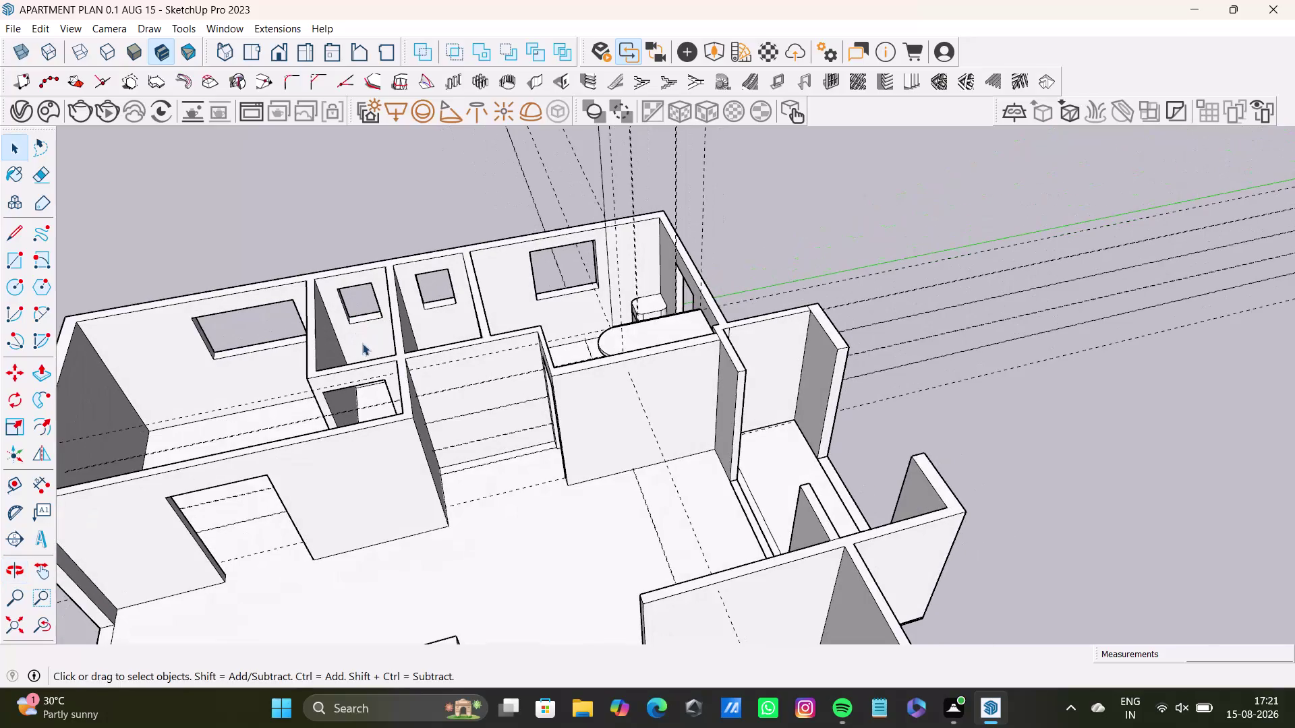
Orbit around the apartment to inspect rooms and window openings, ending close on a door opening.
scroll(down, 3)
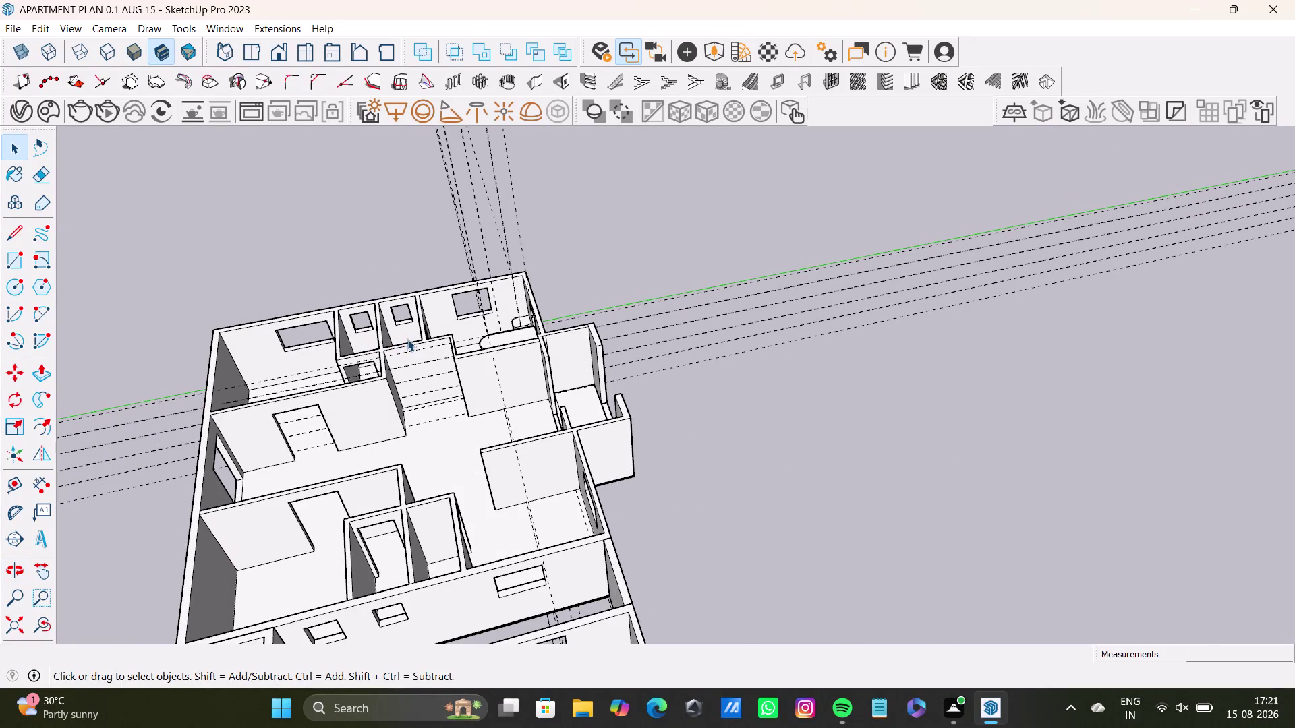
middle_drag(415, 336, 663, 449)
scroll(up, 3)
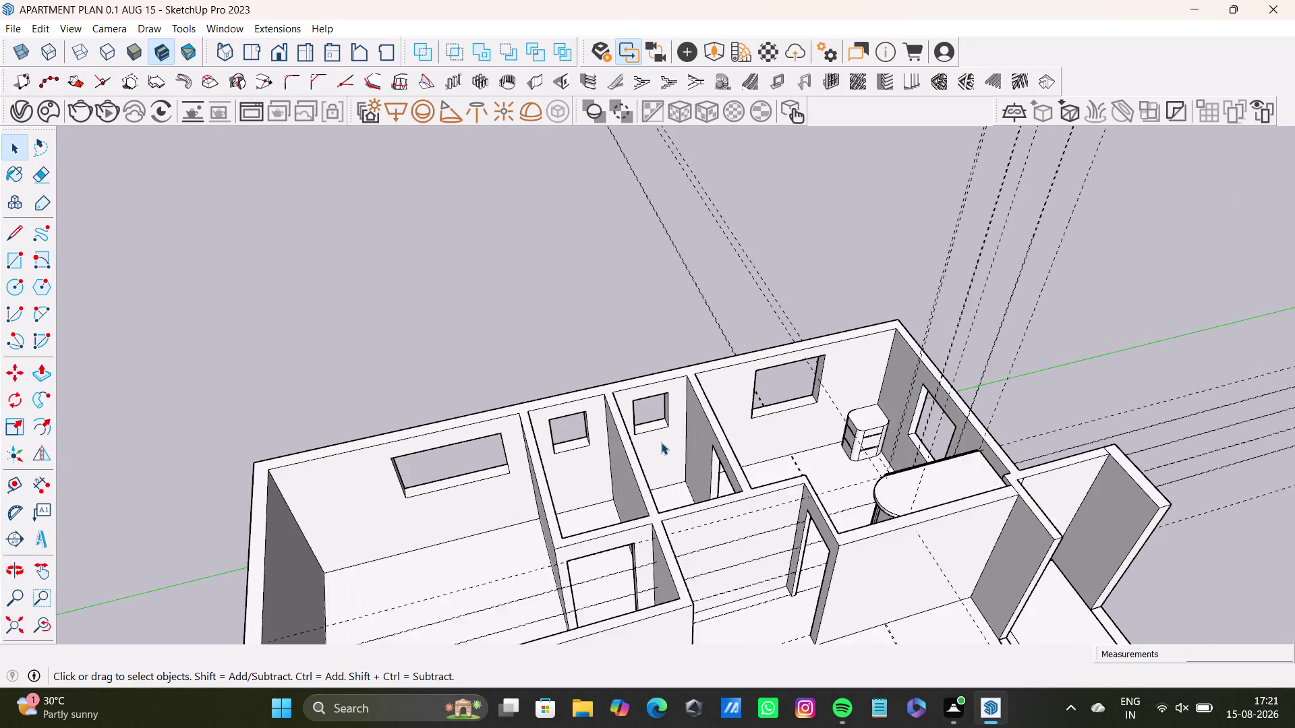
scroll(up, 3)
middle_drag(676, 453, 515, 352)
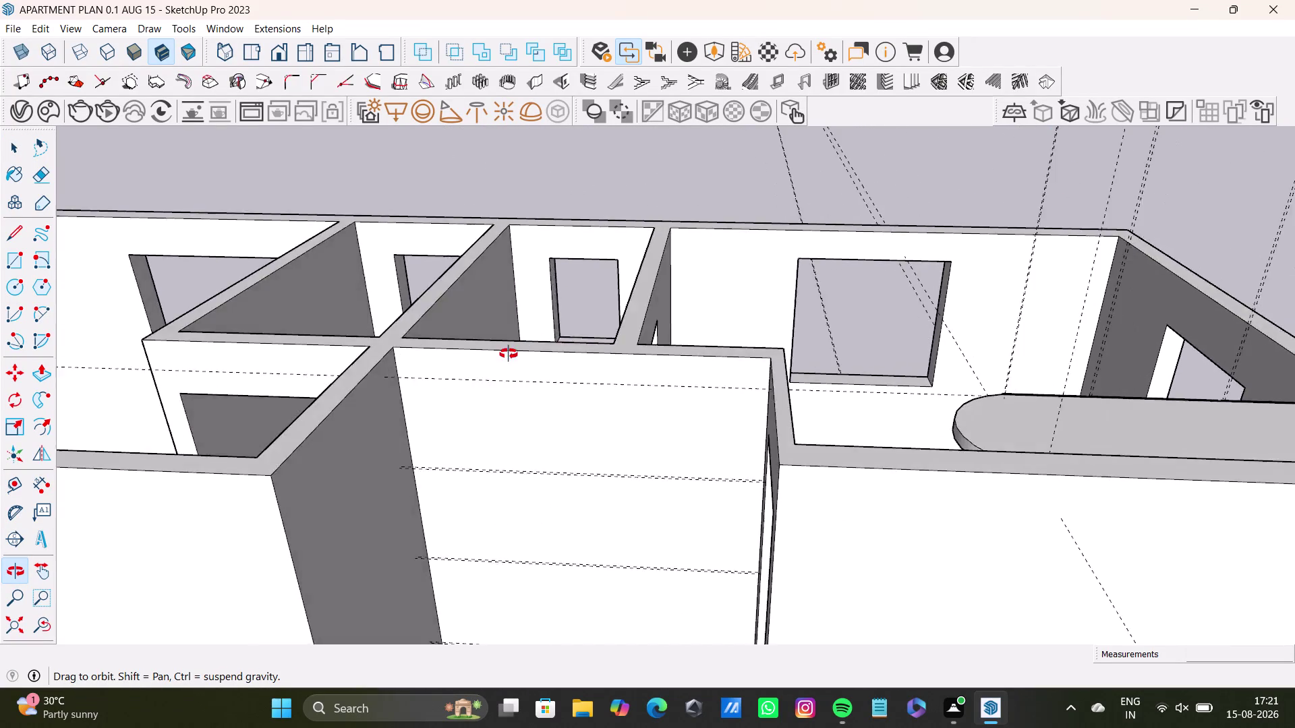
middle_drag(515, 351, 641, 438)
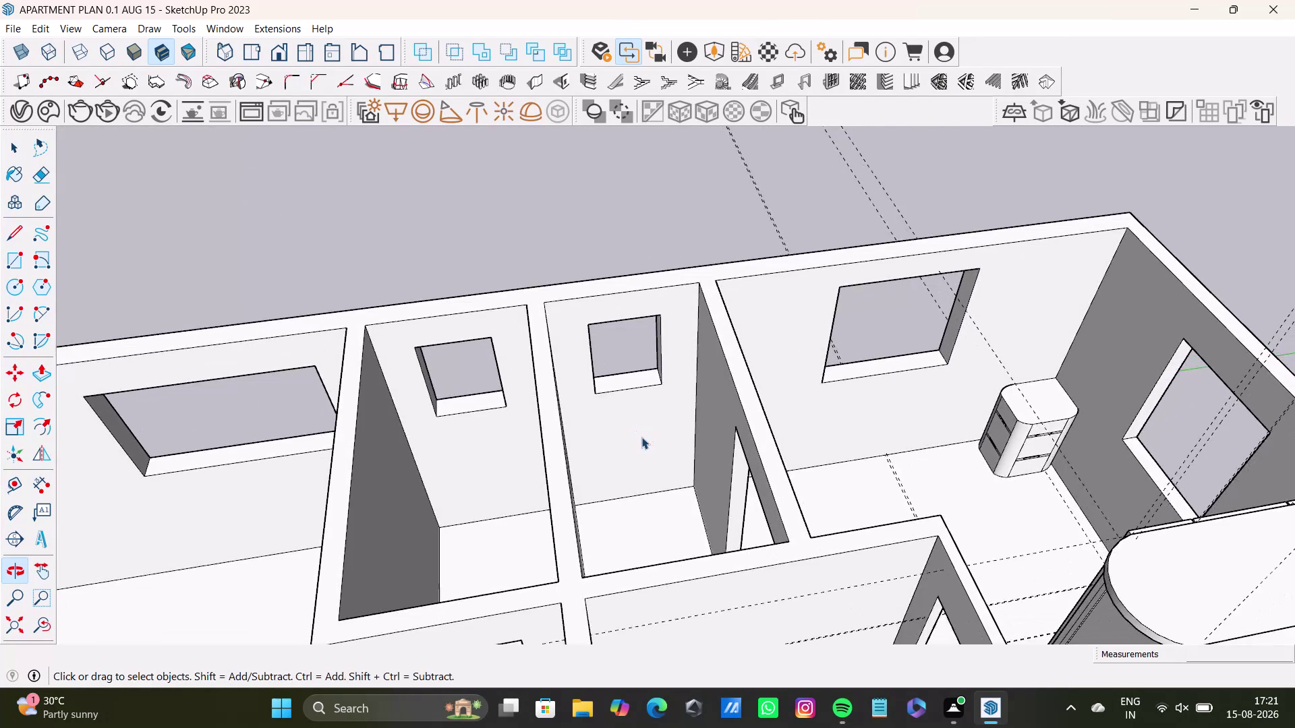
scroll(up, 3)
middle_drag(669, 469, 486, 543)
middle_drag(480, 456, 623, 398)
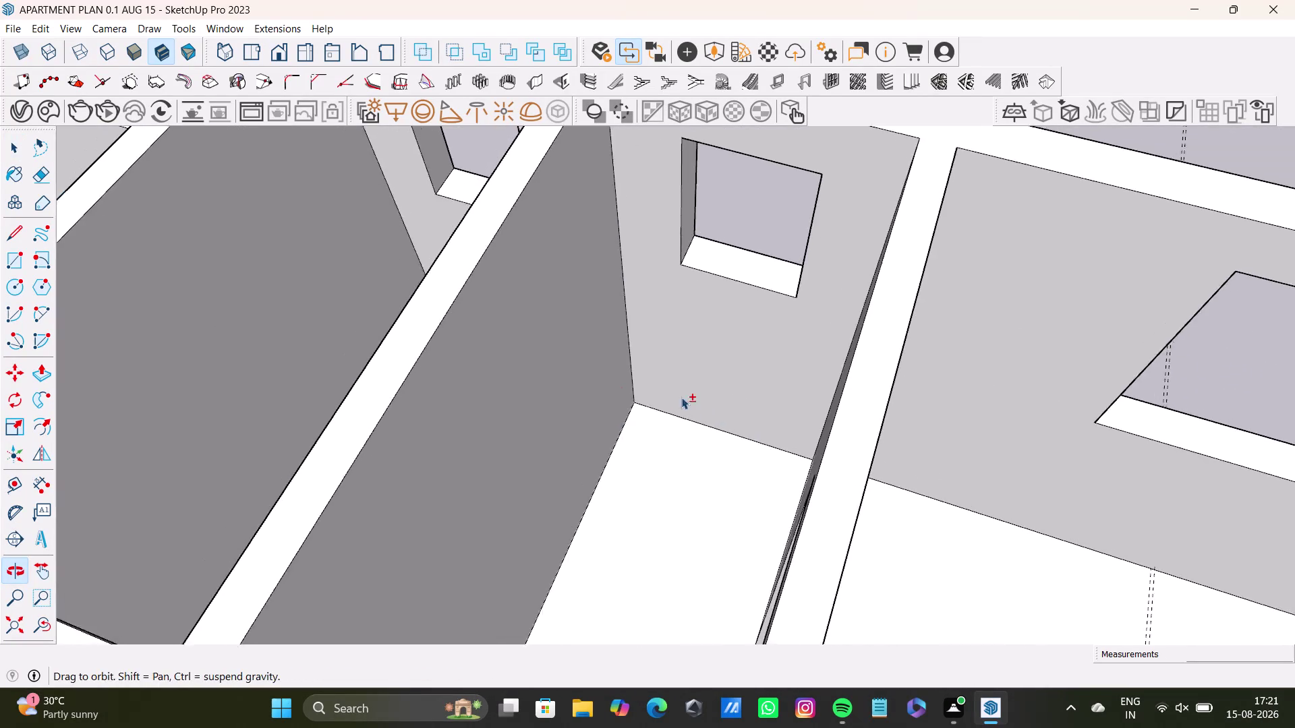
middle_drag(764, 472, 507, 570)
middle_drag(538, 451, 789, 419)
middle_drag(796, 460, 668, 396)
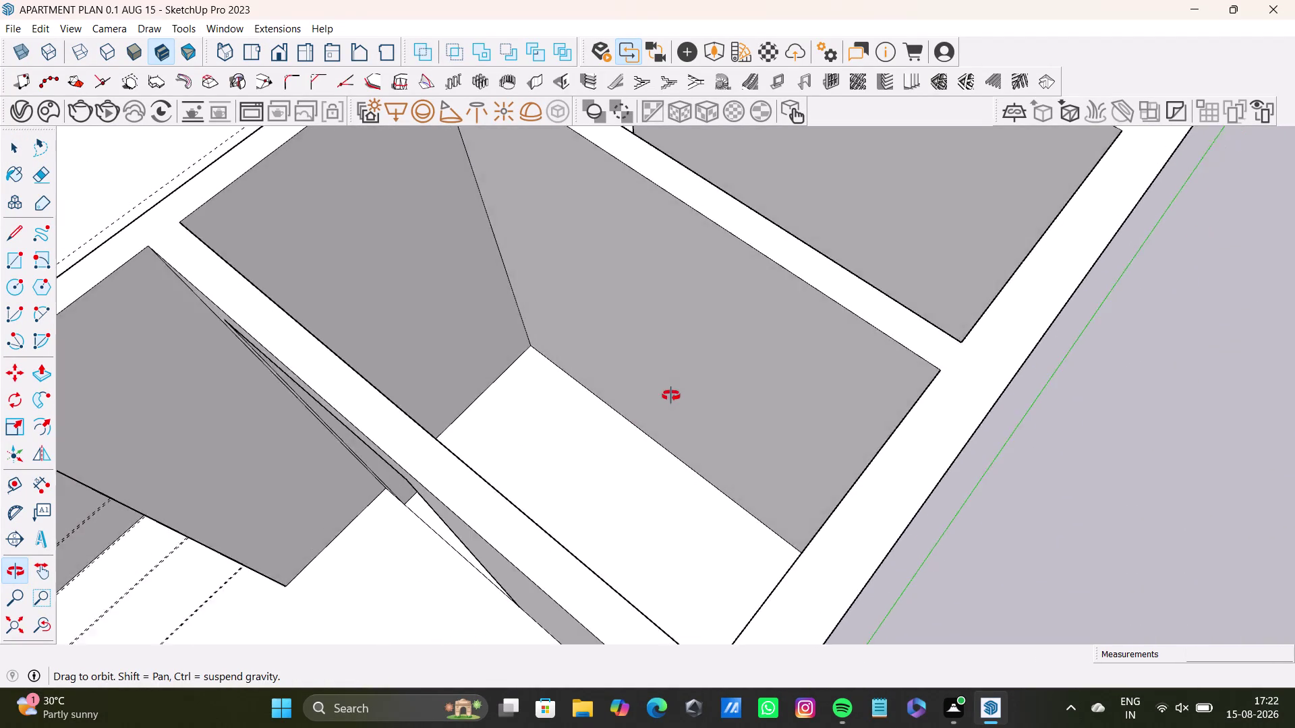
middle_drag(667, 397, 730, 492)
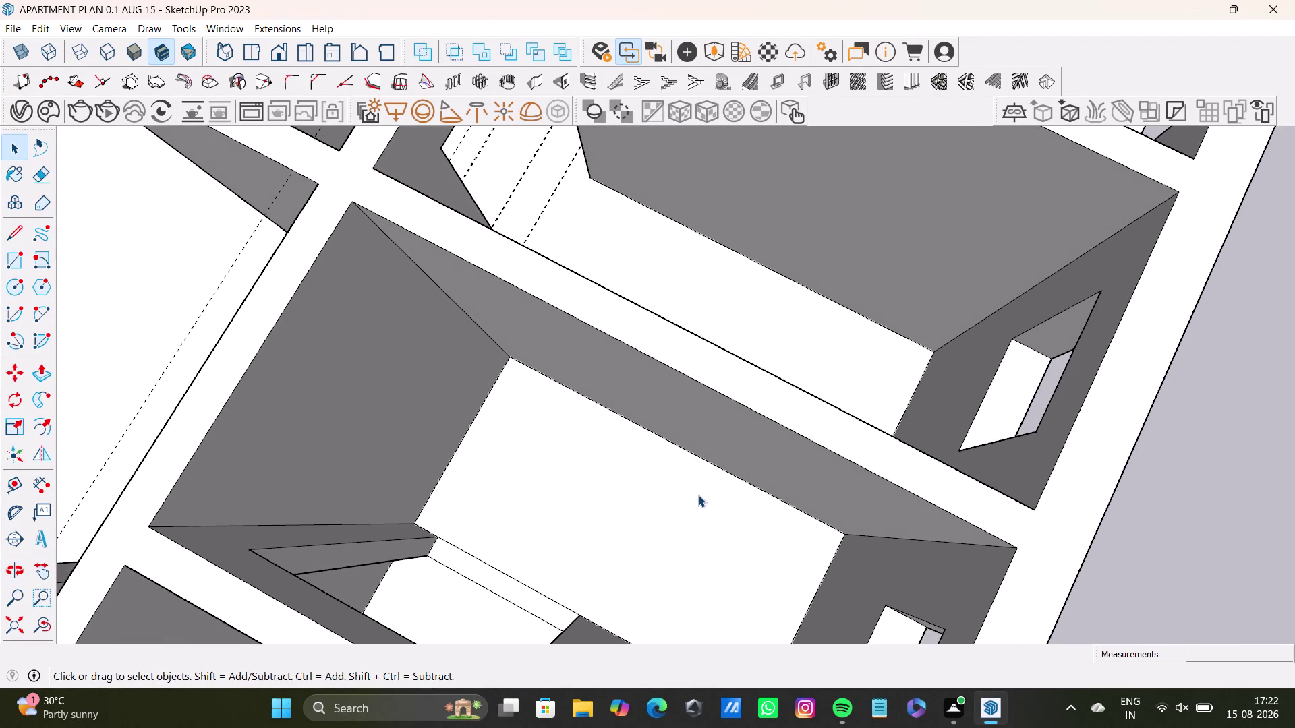
middle_drag(692, 486, 698, 484)
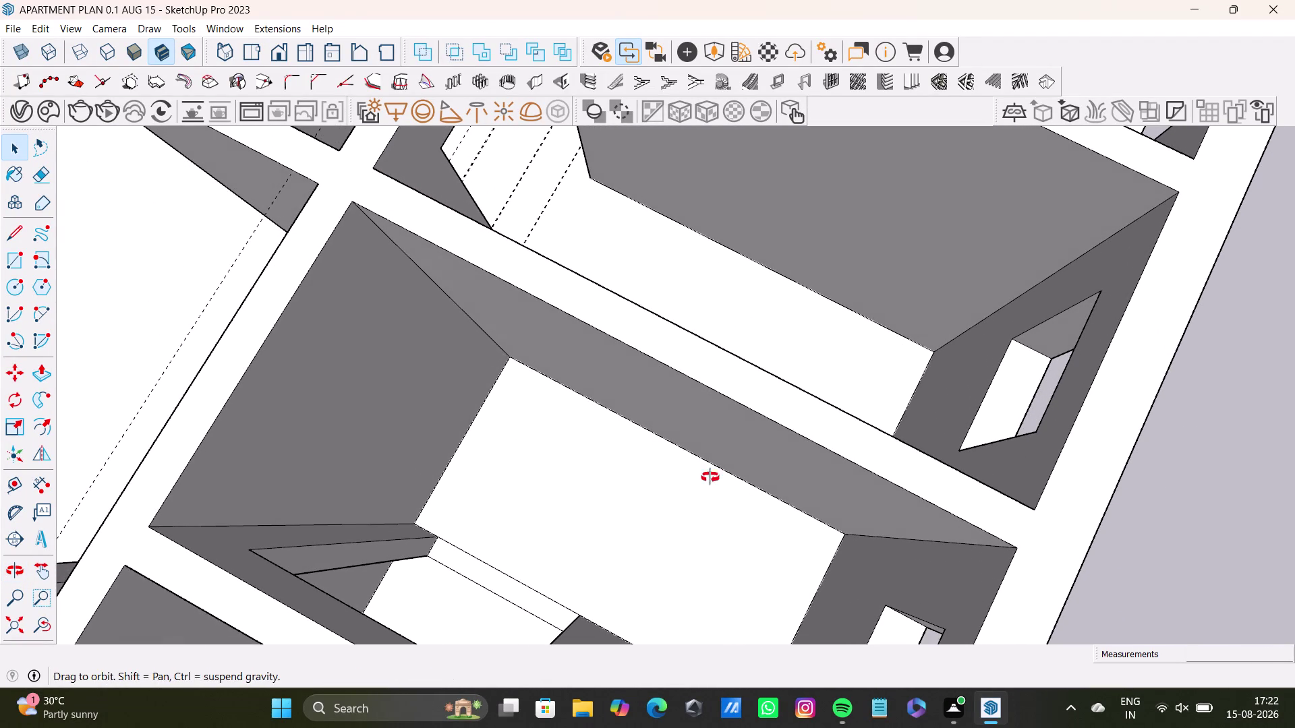
middle_drag(699, 484, 756, 401)
middle_drag(717, 462, 734, 458)
middle_drag(723, 475, 719, 554)
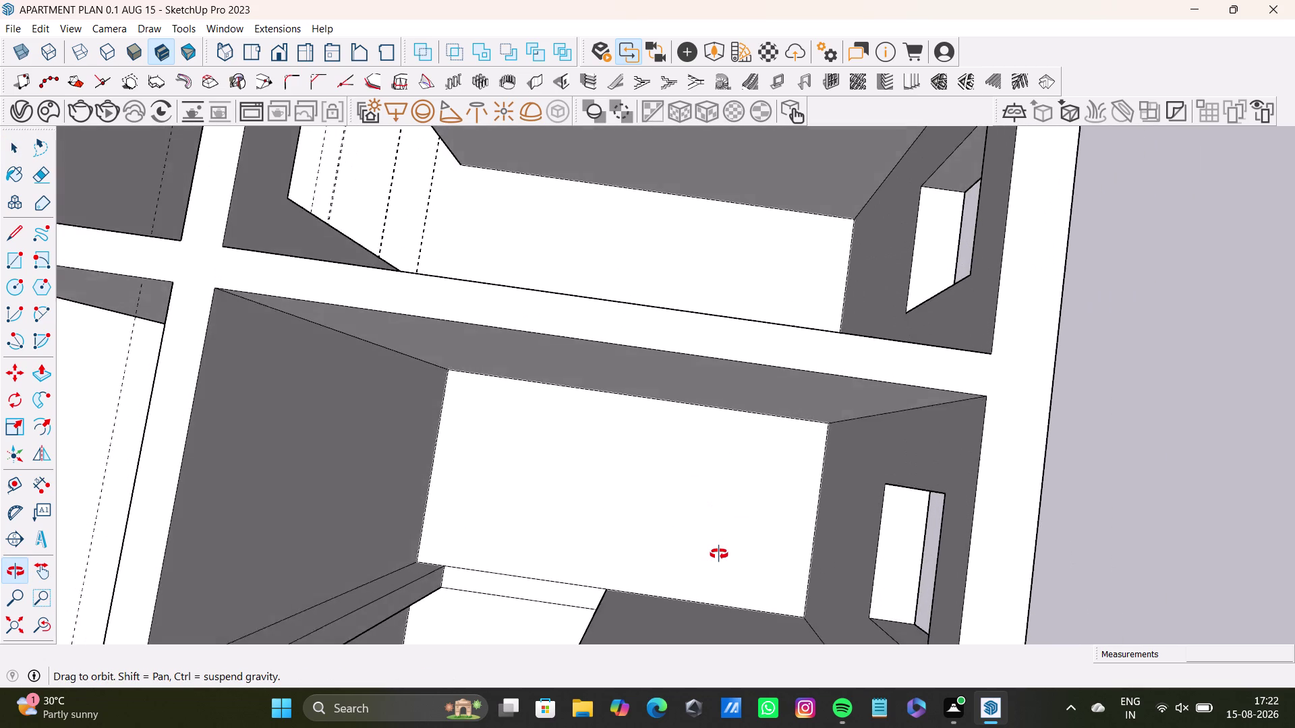
middle_drag(719, 554, 872, 261)
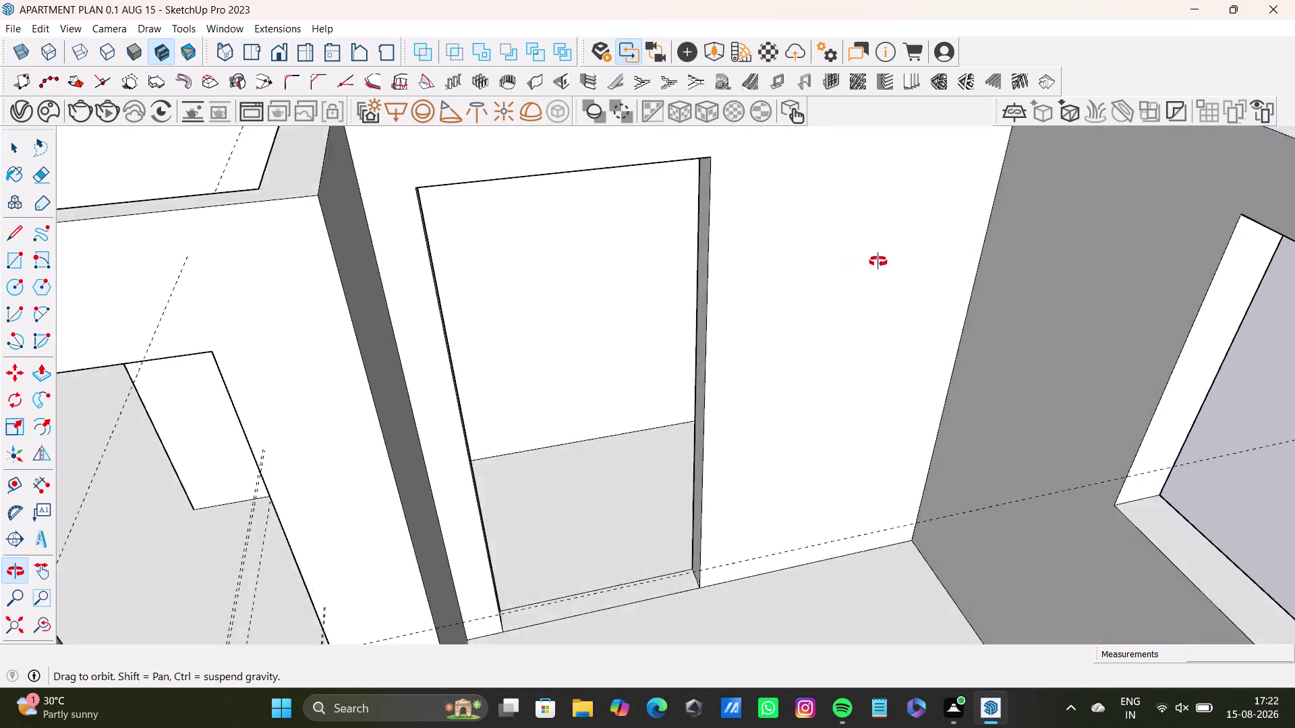
middle_drag(872, 262, 858, 564)
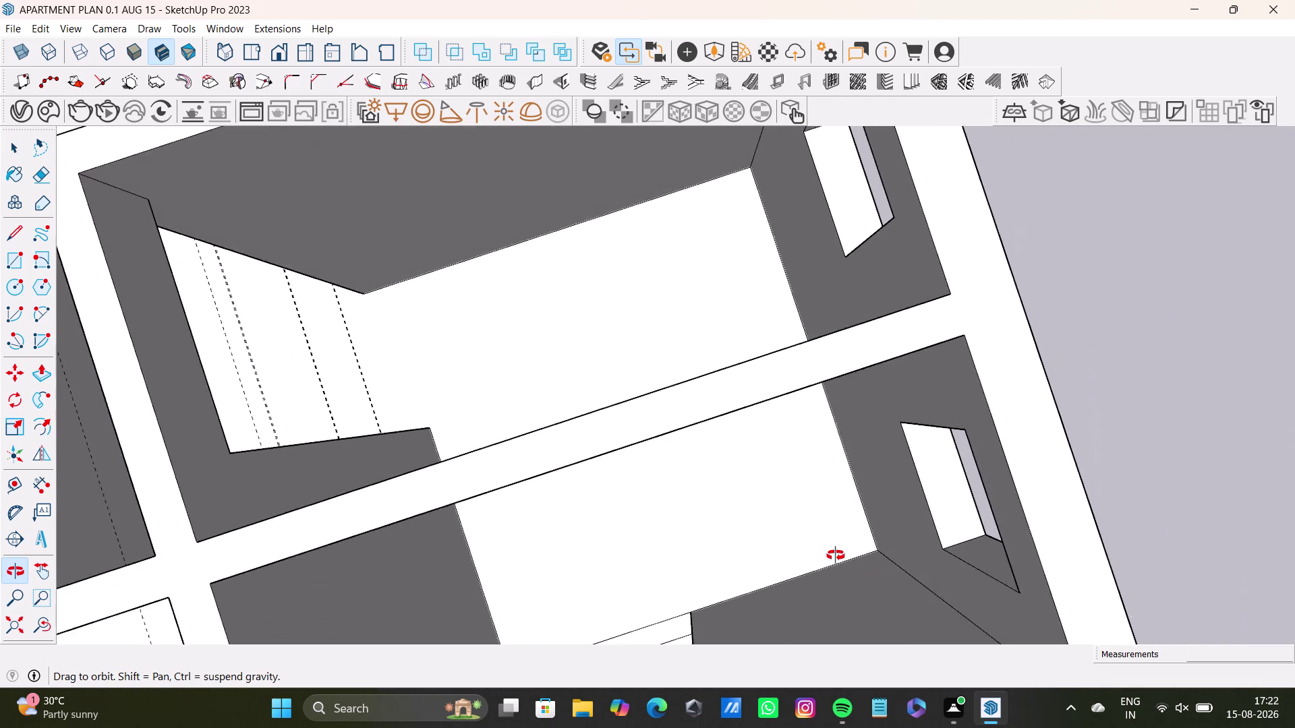
middle_drag(858, 564, 736, 449)
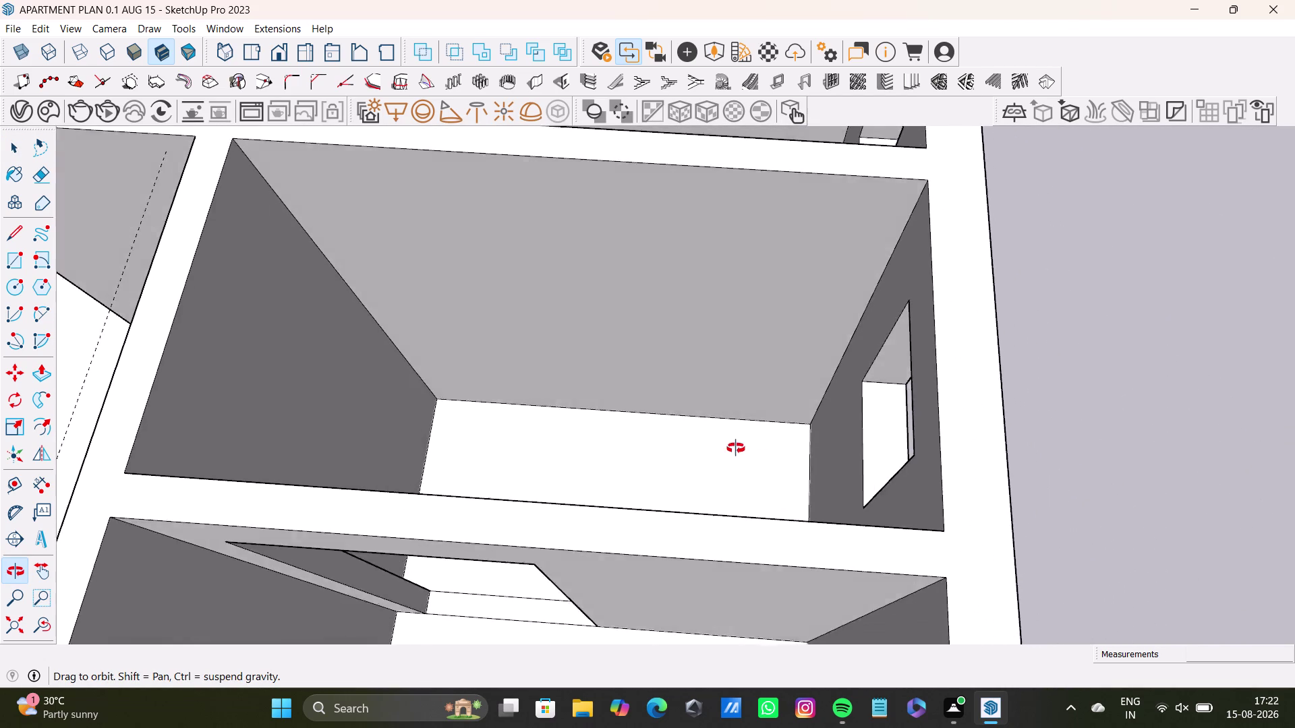
middle_drag(736, 449, 637, 551)
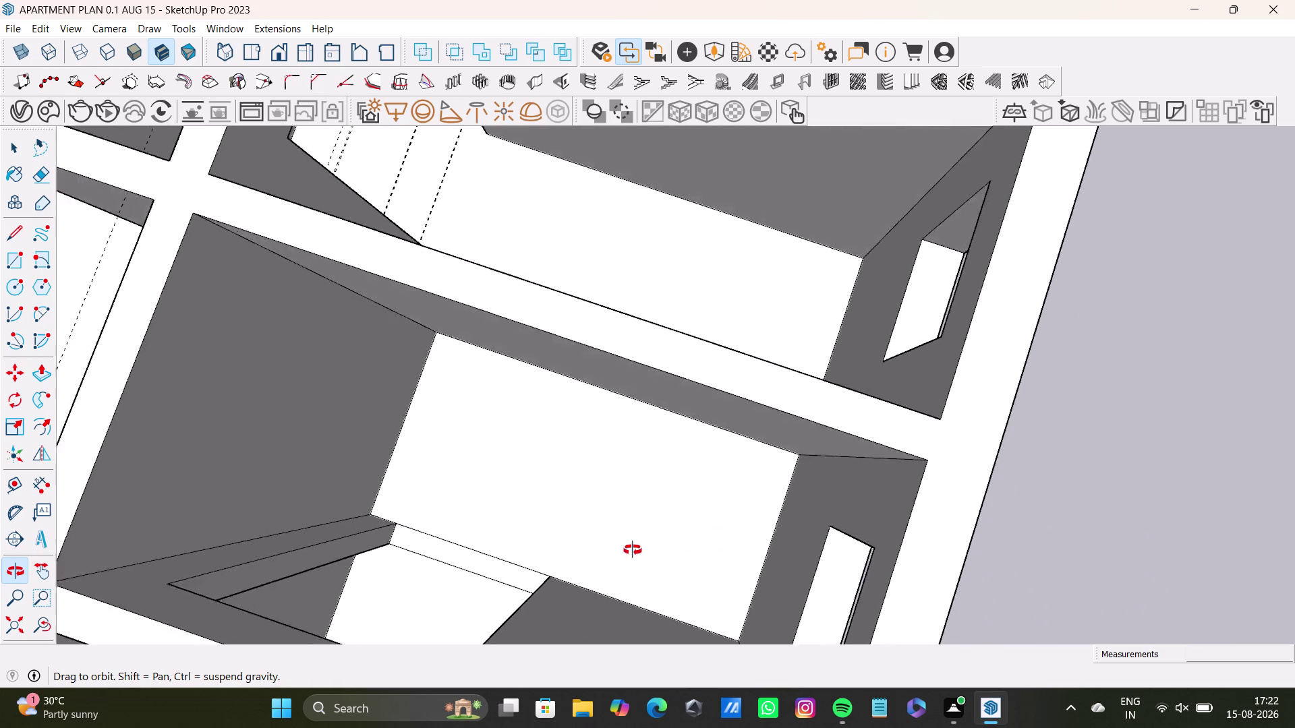
middle_drag(637, 551, 300, 434)
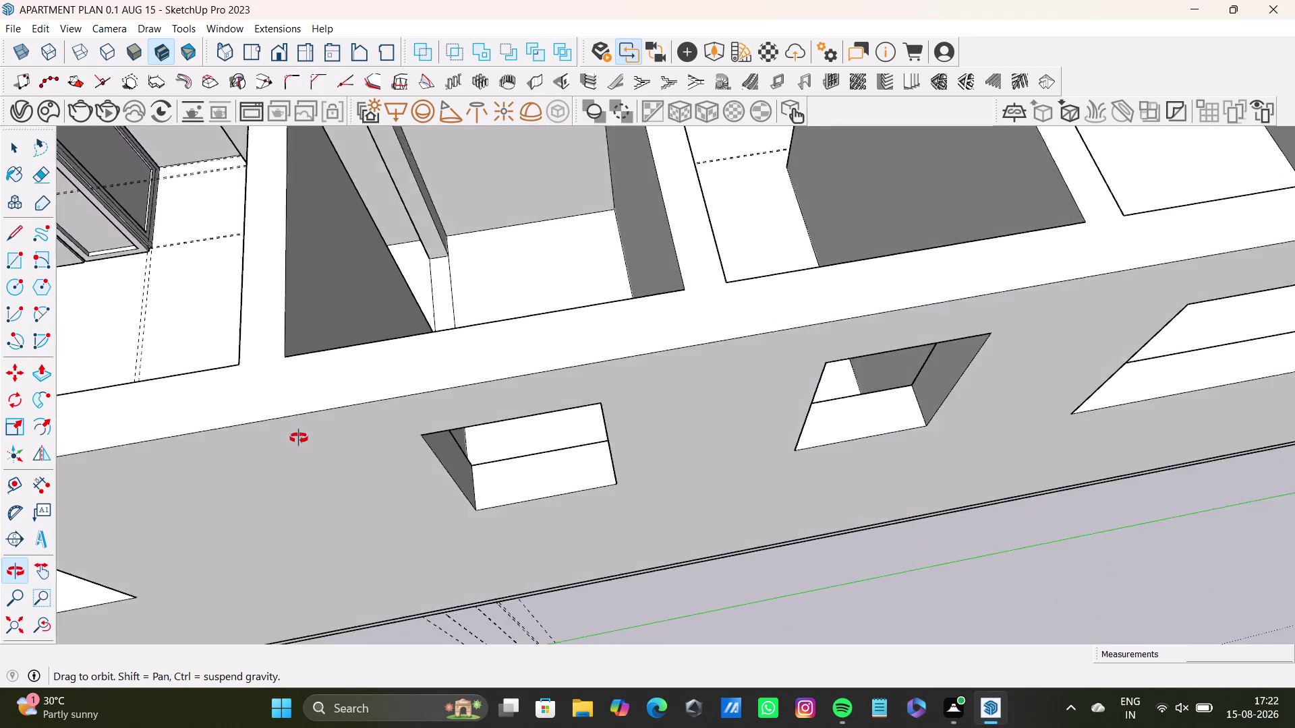
middle_drag(300, 435, 733, 323)
middle_drag(389, 449, 399, 464)
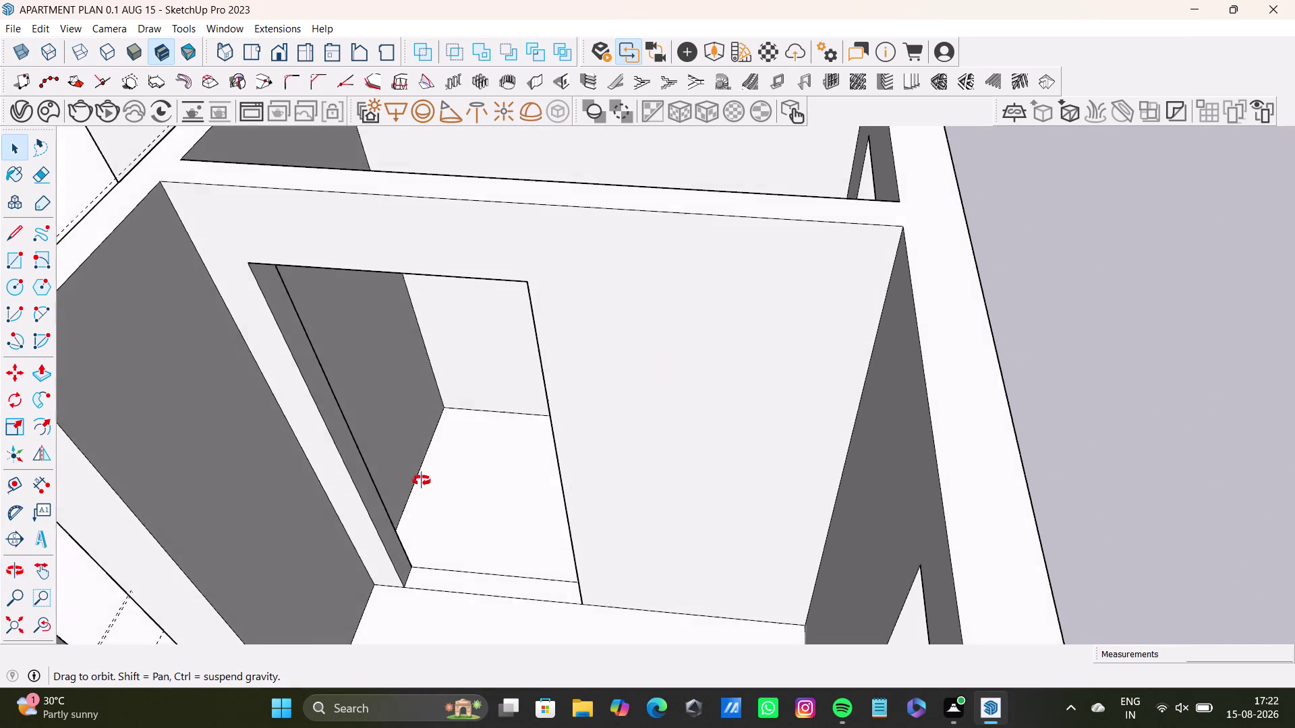
middle_drag(399, 465, 778, 653)
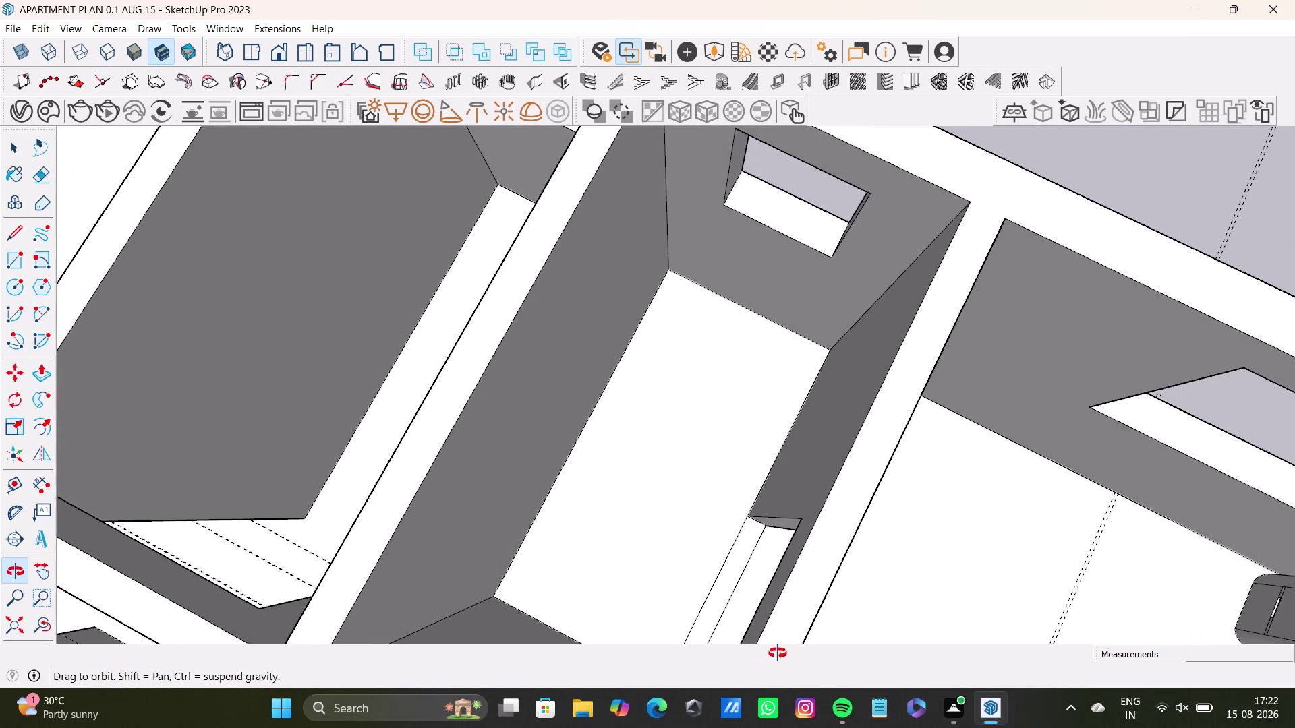
middle_drag(778, 653, 419, 500)
Select the narrow jamb face beside the door and Push/Pull it out about 1 1/8".
scroll(up, 3)
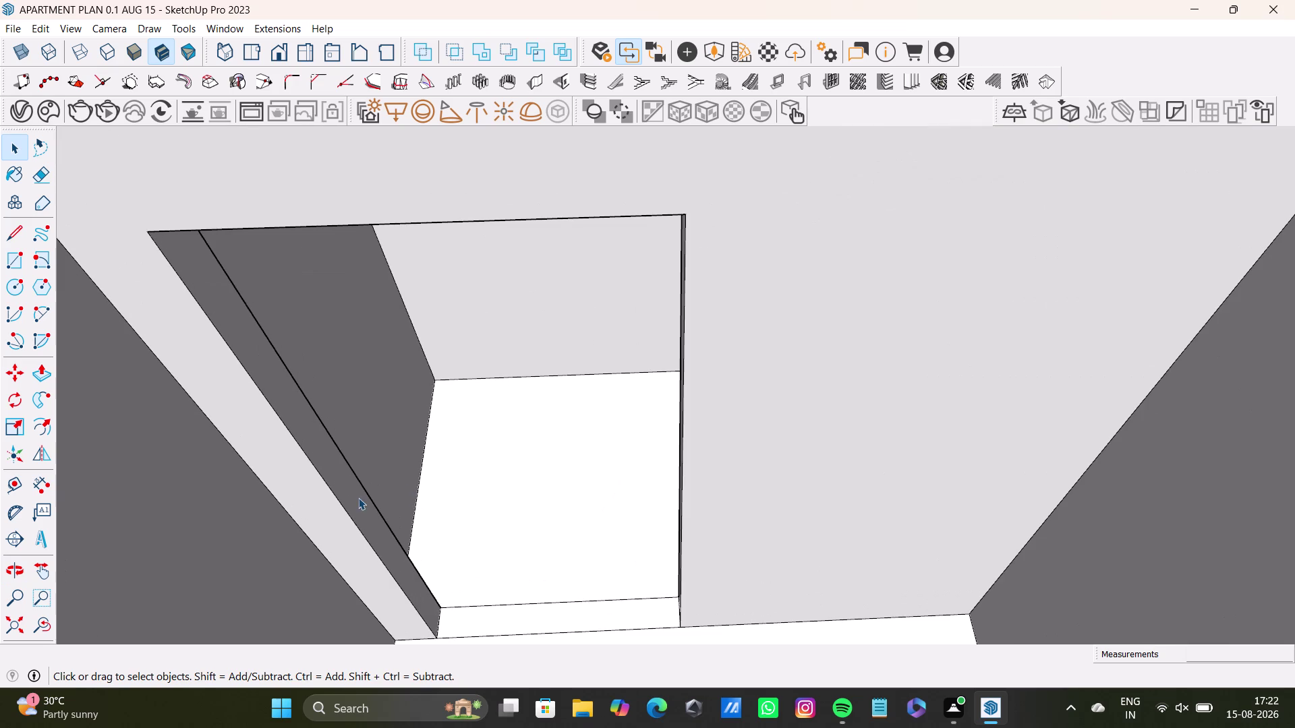
key(space)
click(358, 501)
triple_click(358, 501)
triple_click(357, 501)
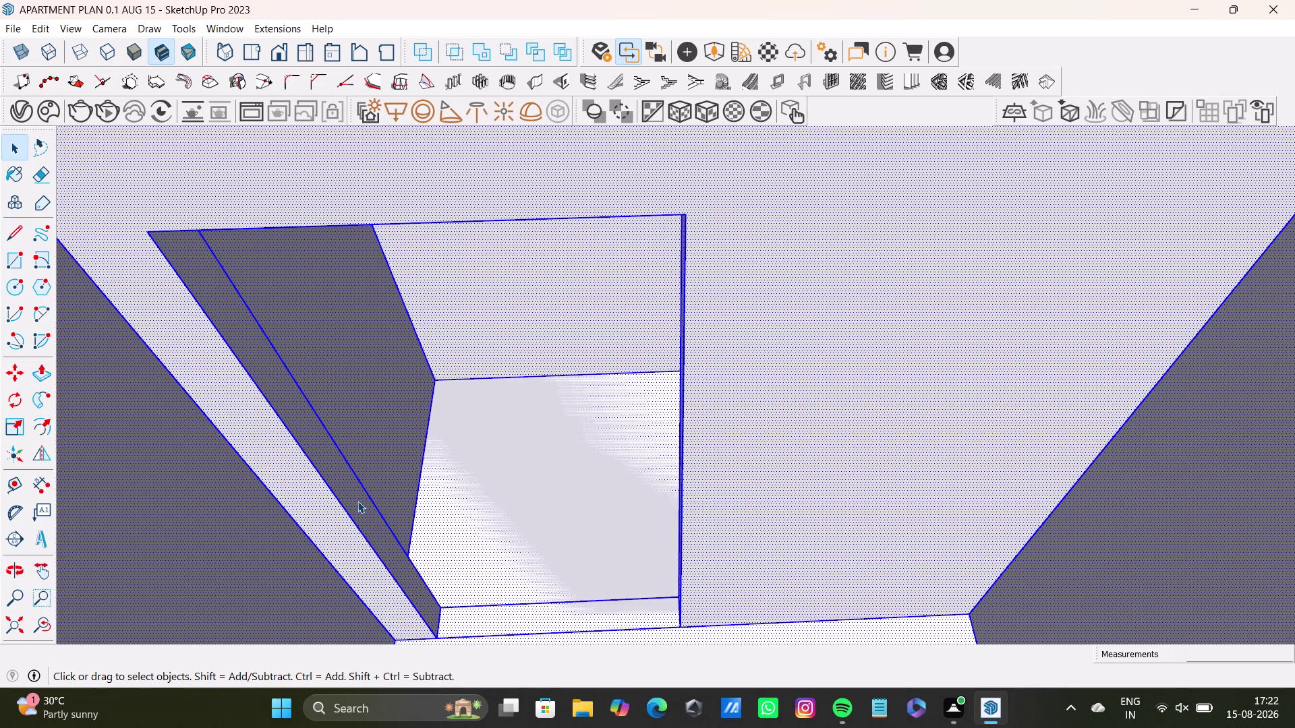
click(357, 501)
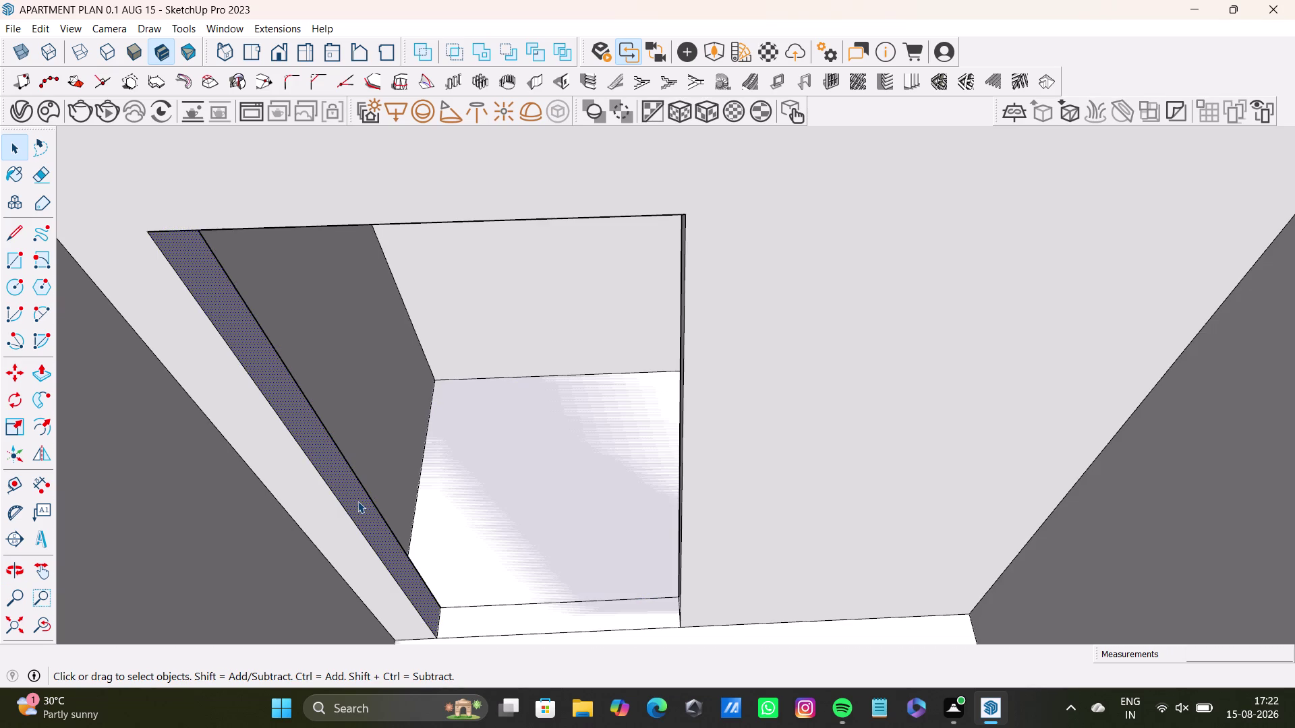
key(p)
drag(358, 501, 369, 503)
drag(369, 503, 378, 505)
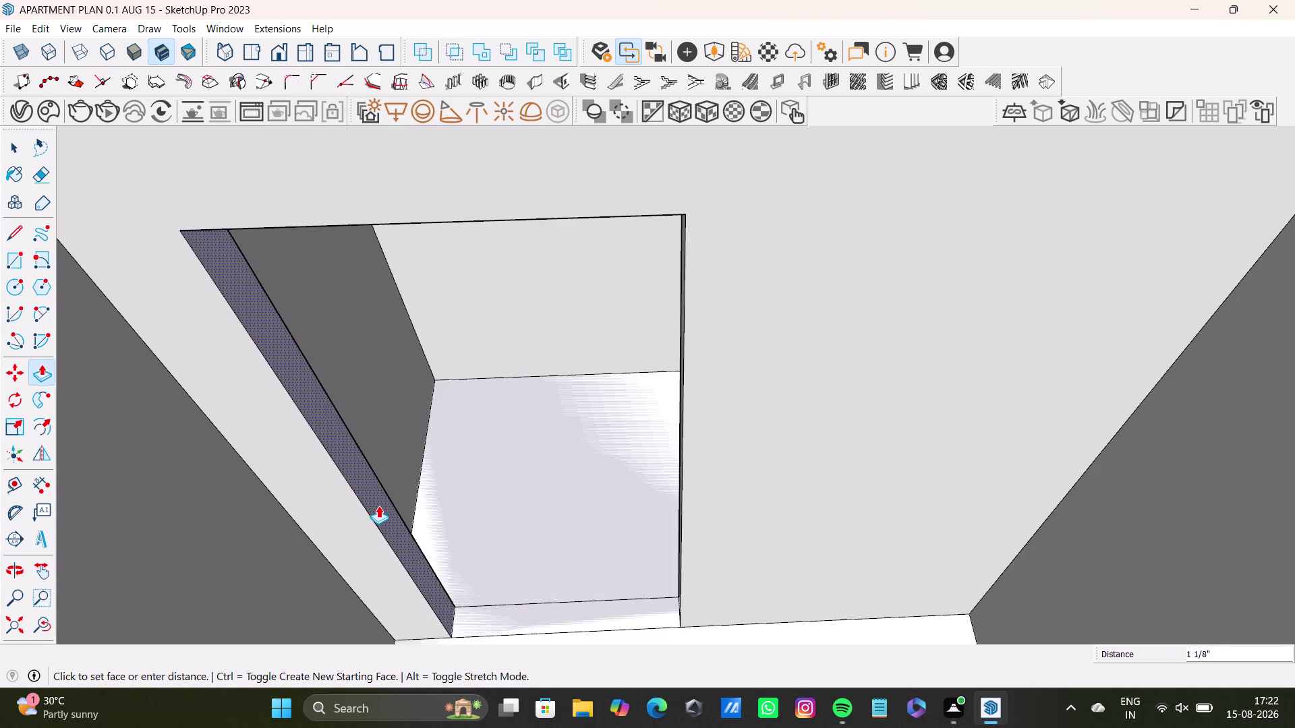
drag(377, 505, 378, 506)
key(space)
scroll(down, 3)
middle_drag(414, 478, 476, 614)
middle_drag(538, 499, 598, 627)
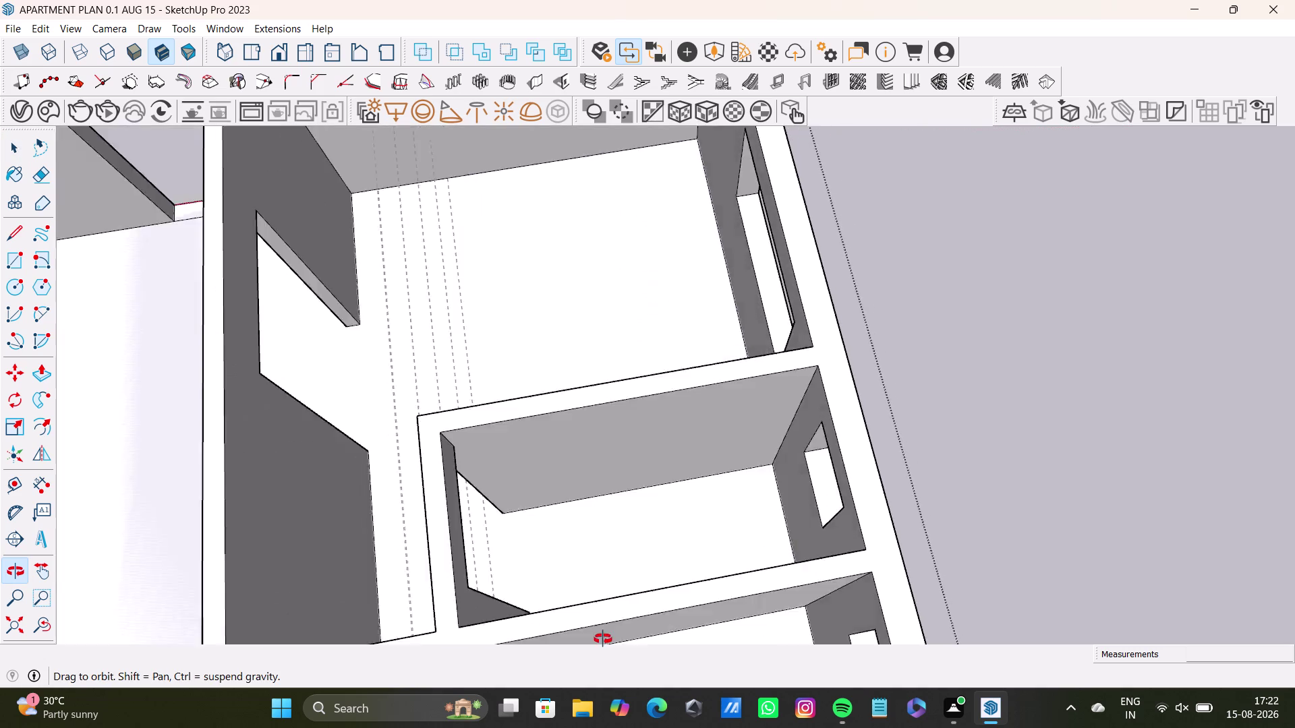
middle_drag(598, 628, 597, 399)
middle_drag(658, 485, 796, 441)
scroll(up, 3)
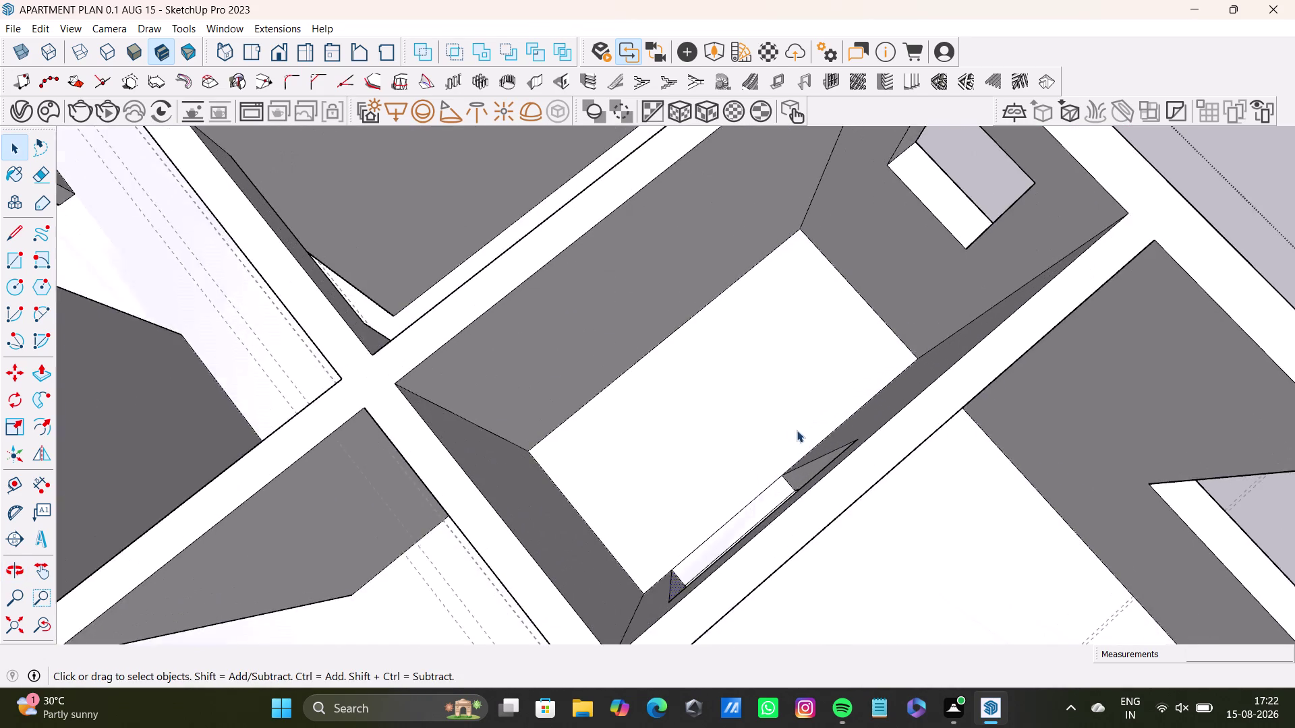
scroll(up, 3)
middle_drag(796, 430, 733, 497)
middle_drag(727, 497, 843, 498)
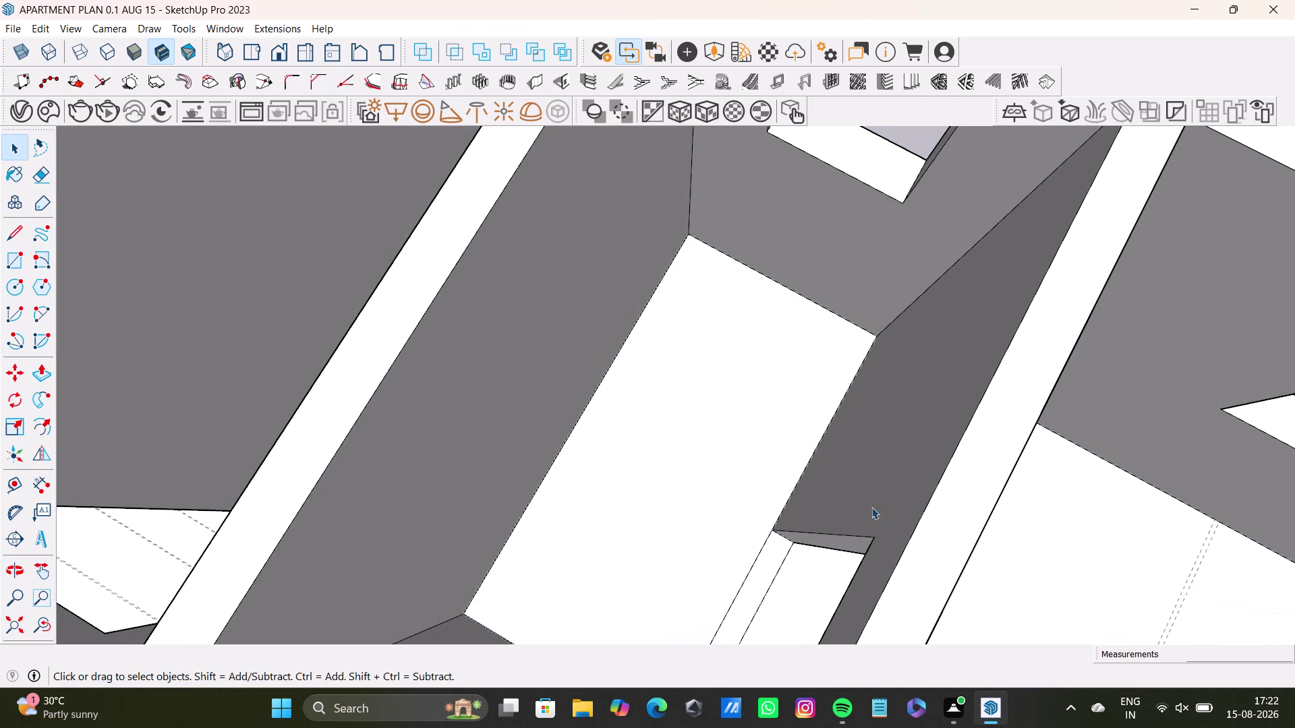
scroll(down, 3)
middle_drag(773, 359, 773, 443)
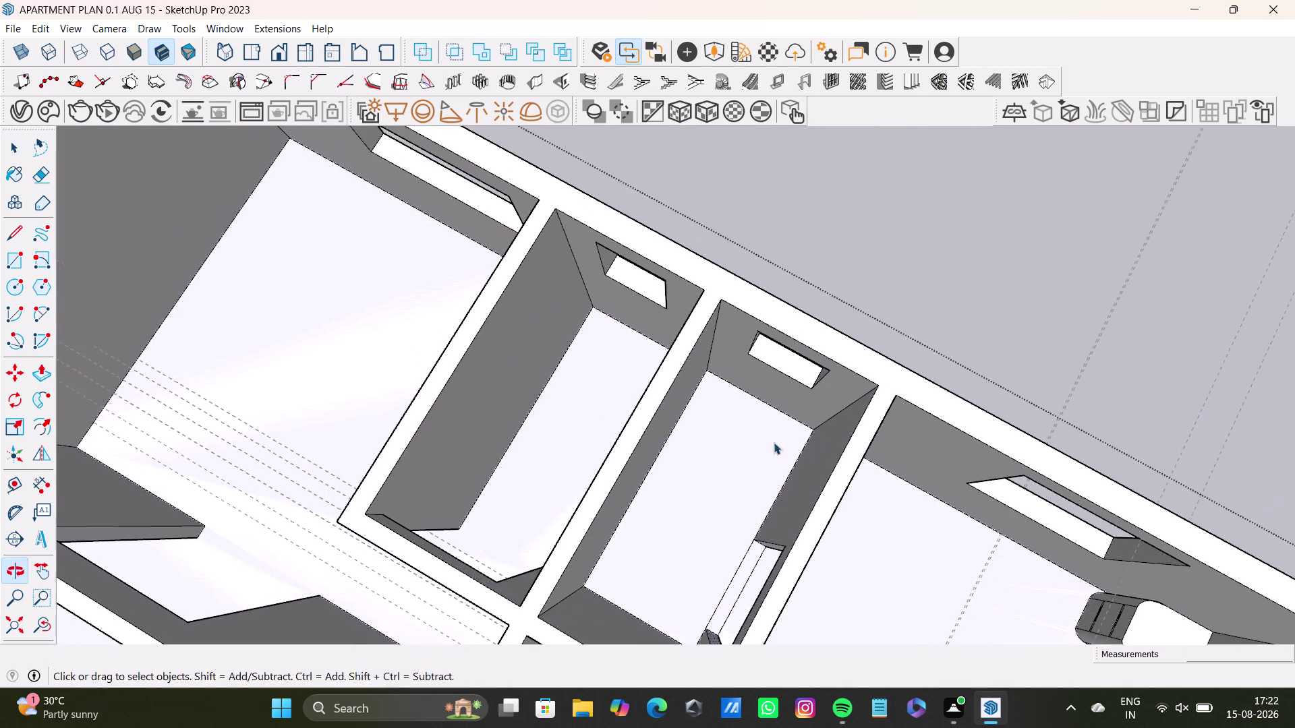
middle_drag(774, 442, 754, 373)
key(space)
click(972, 218)
scroll(up, 3)
middle_drag(707, 420, 728, 315)
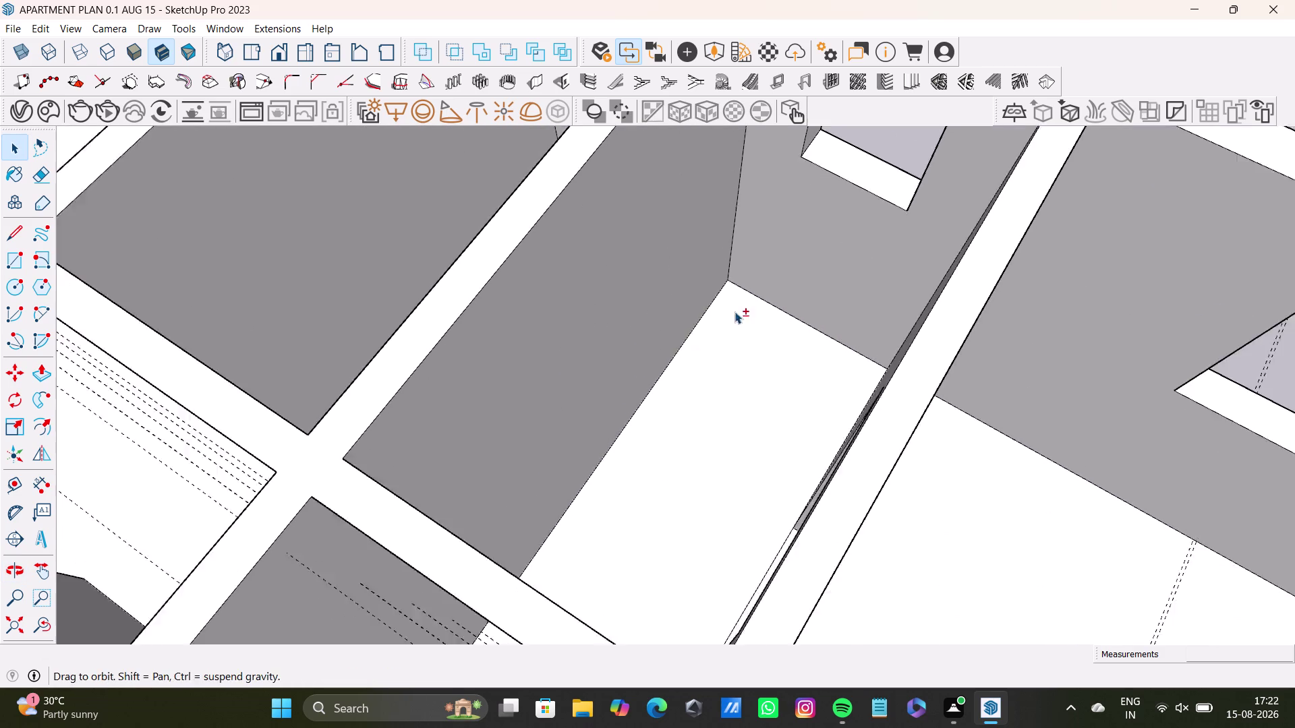
scroll(down, 3)
middle_drag(762, 319, 712, 309)
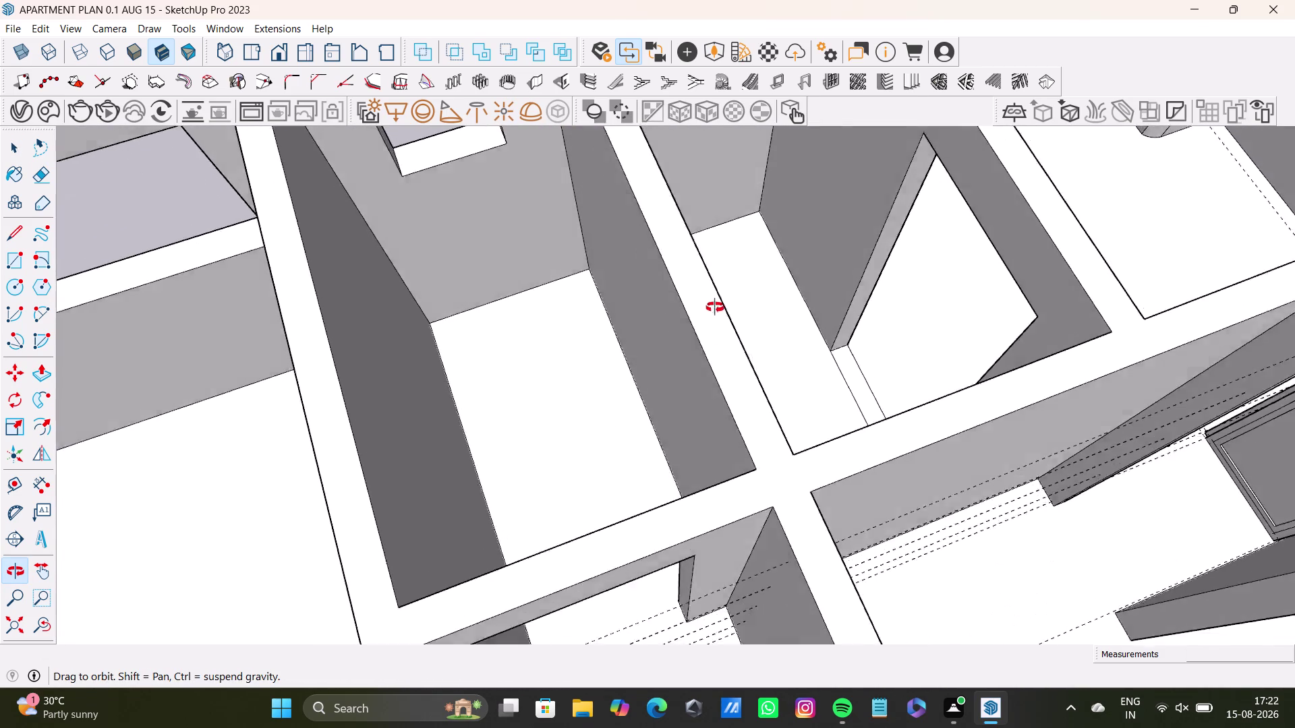
middle_drag(712, 309, 717, 306)
middle_drag(912, 380, 910, 514)
middle_drag(933, 504, 497, 472)
middle_drag(840, 499, 751, 407)
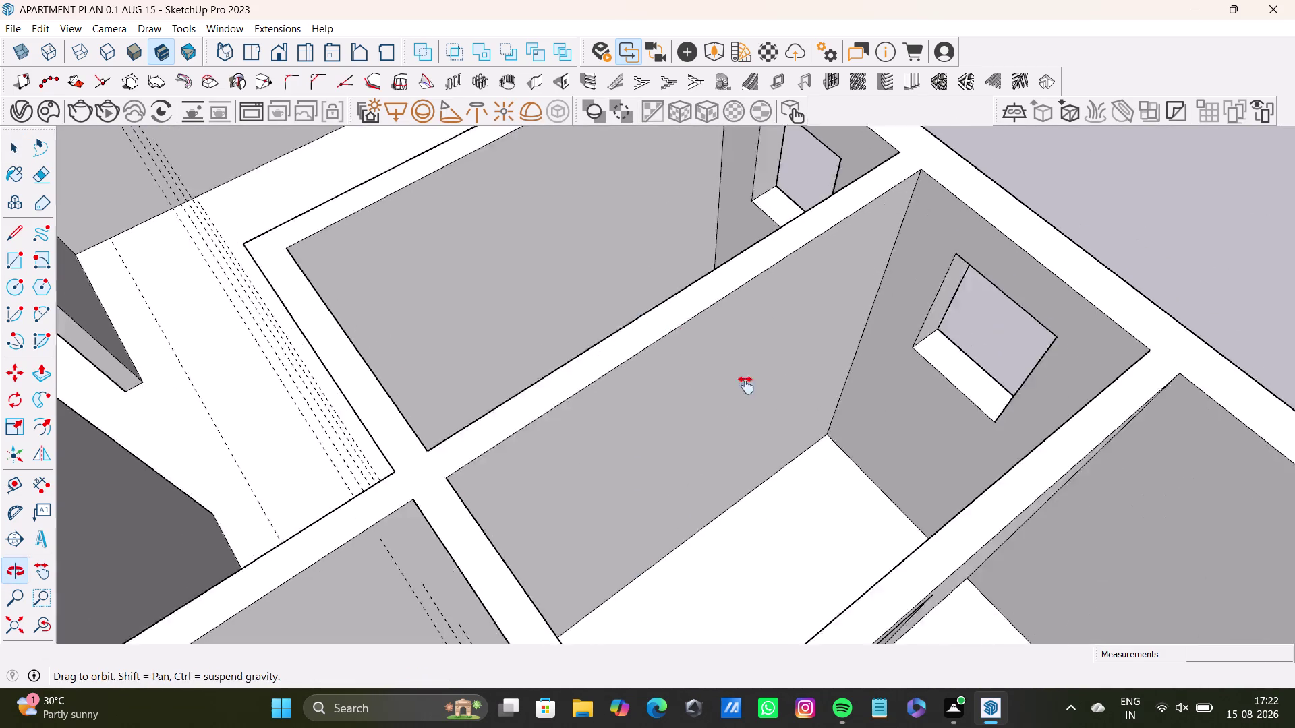
middle_drag(751, 407, 746, 369)
middle_drag(756, 390, 777, 444)
middle_drag(873, 409, 940, 310)
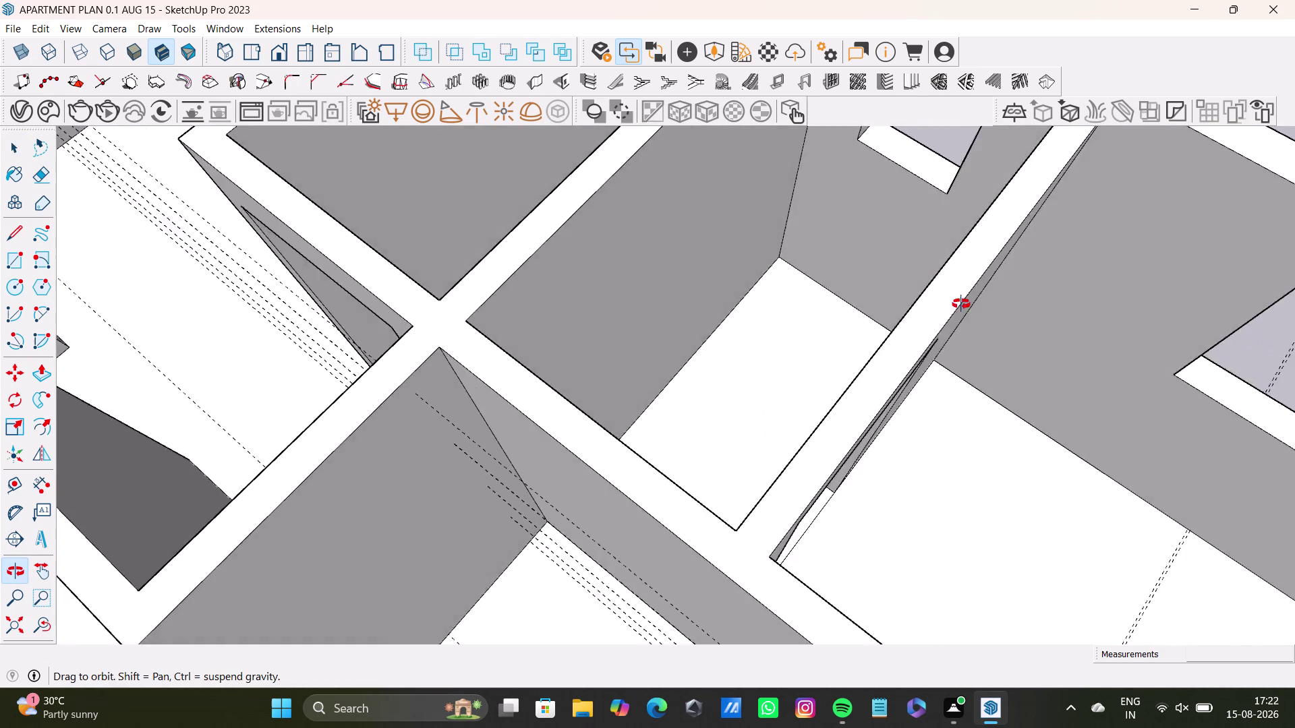
middle_drag(940, 309, 1091, 335)
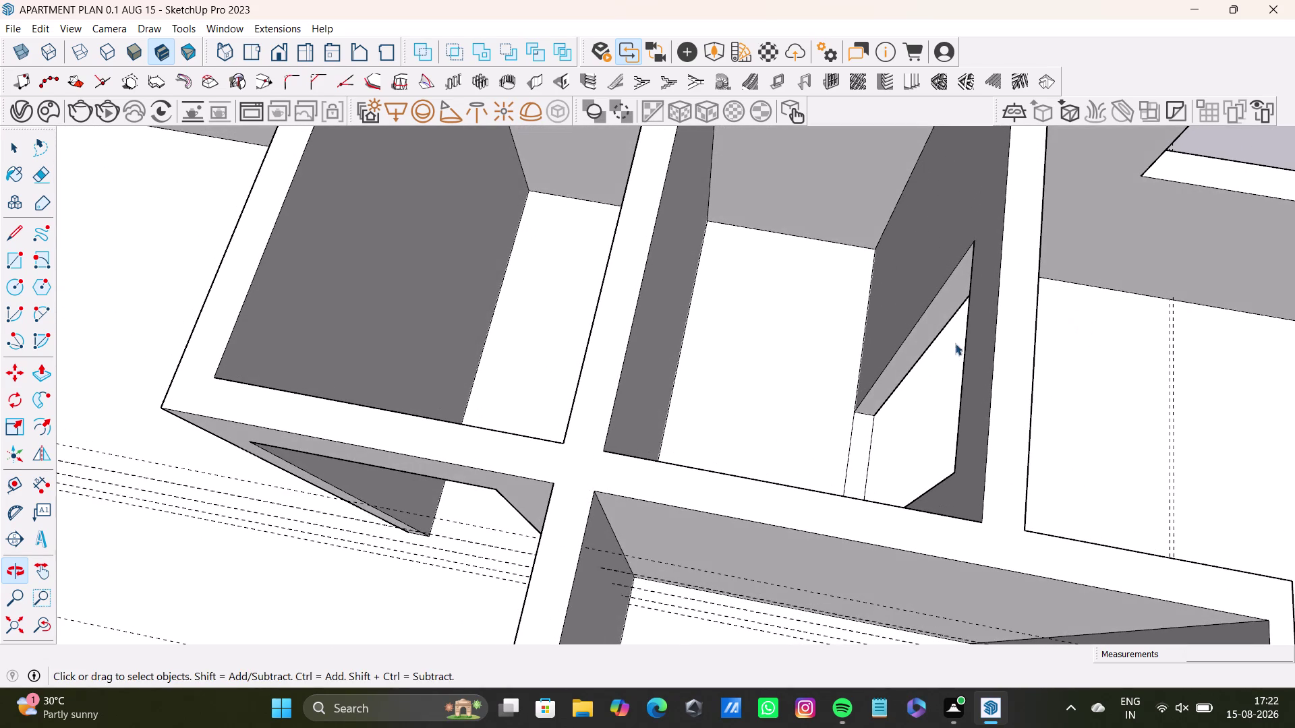
middle_drag(852, 316, 848, 409)
middle_drag(882, 483, 732, 365)
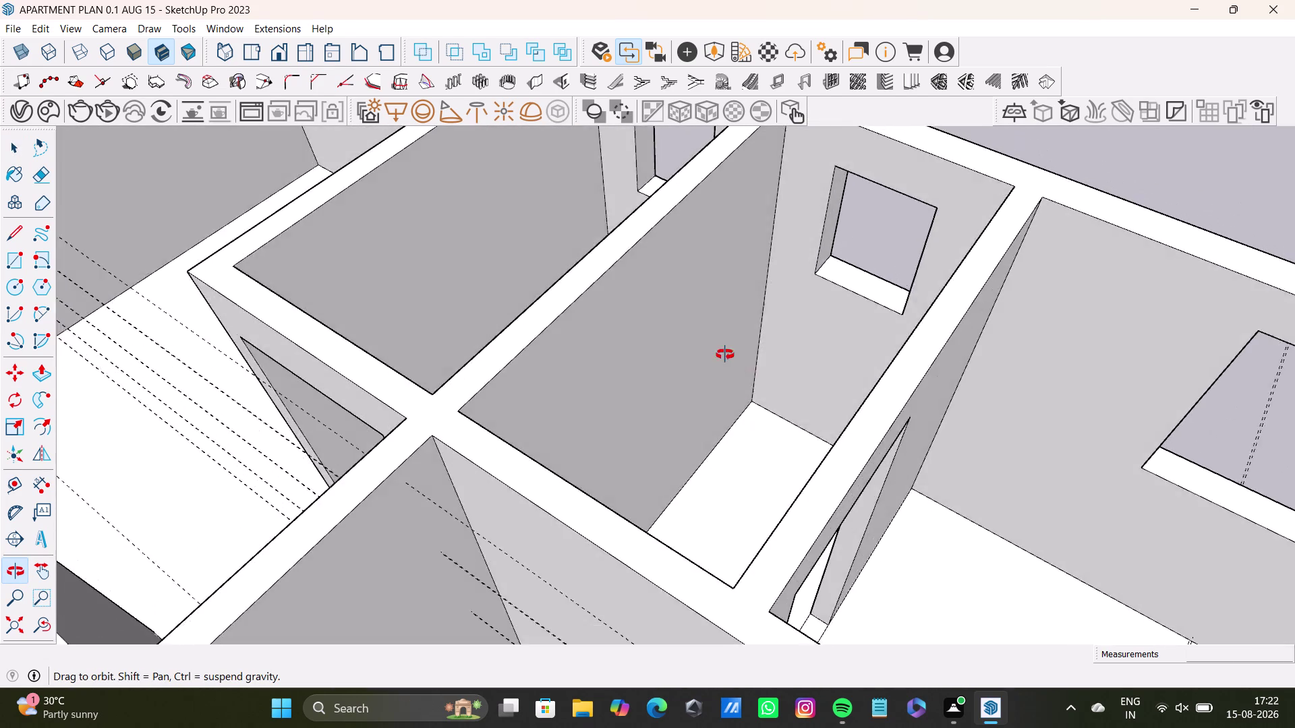
middle_drag(733, 364, 469, 556)
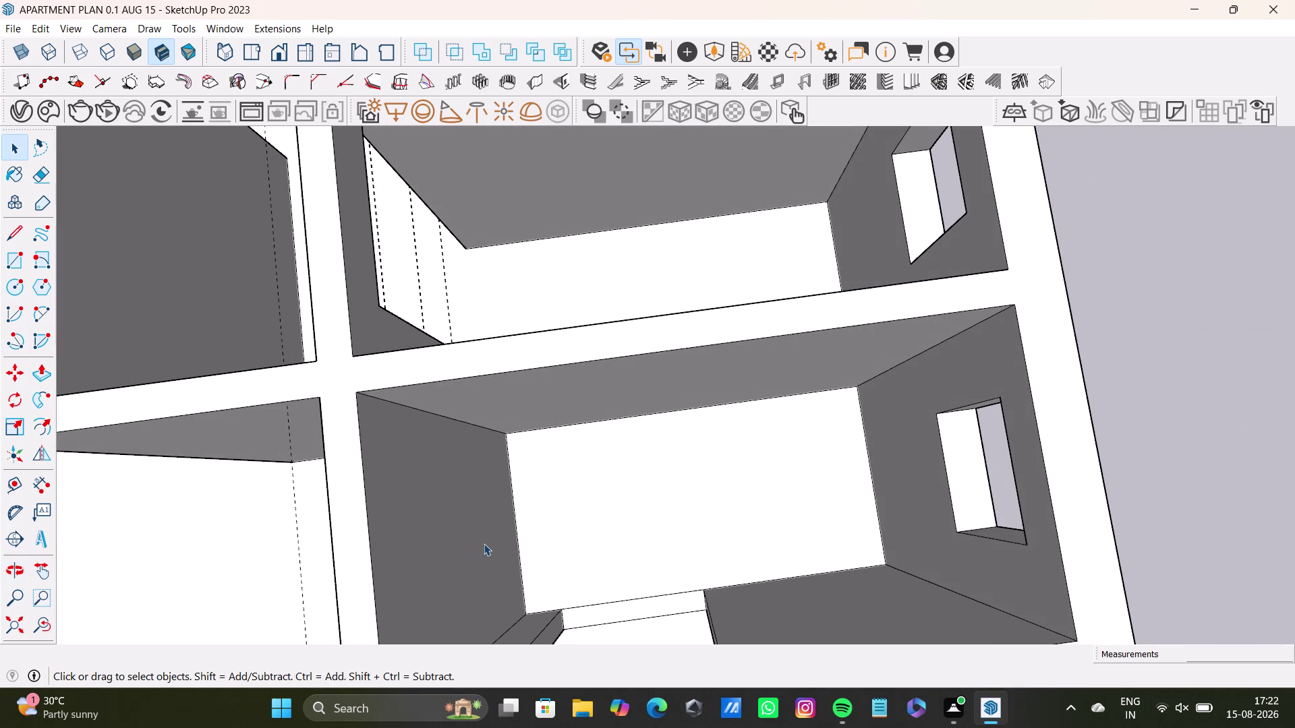